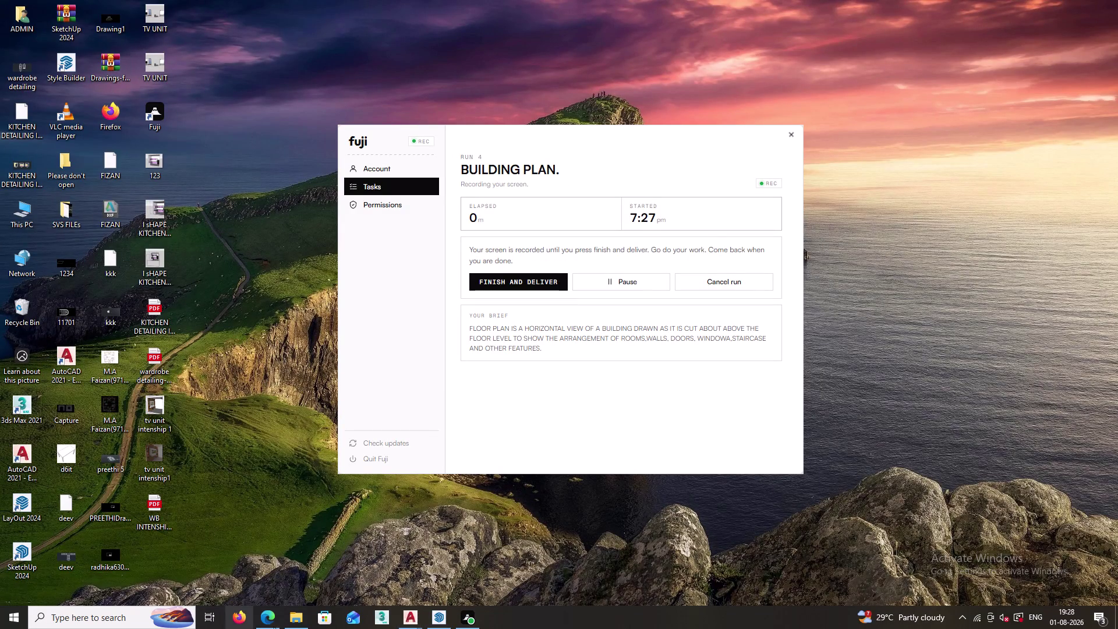
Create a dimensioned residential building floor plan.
Dismiss the Fuji recording panel and bring AutoCAD to the front.
click(409, 618)
Close wardrobe detailing and WB INTENSHIP from their taskbar thumbnails, discarding the wardrobe detailing changes.
click(520, 526)
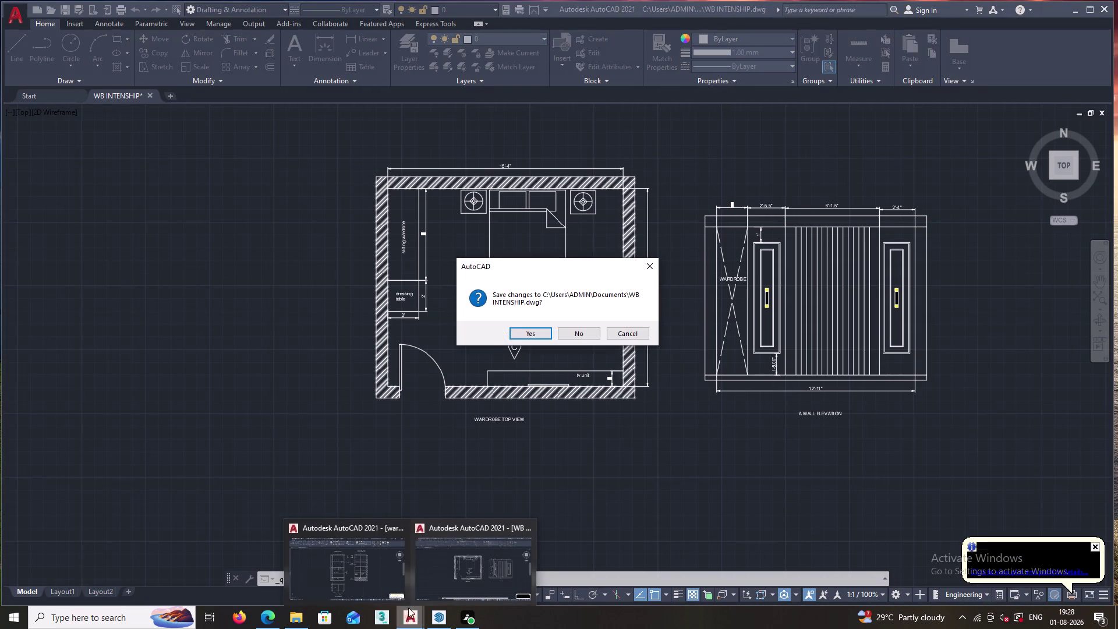
click(402, 527)
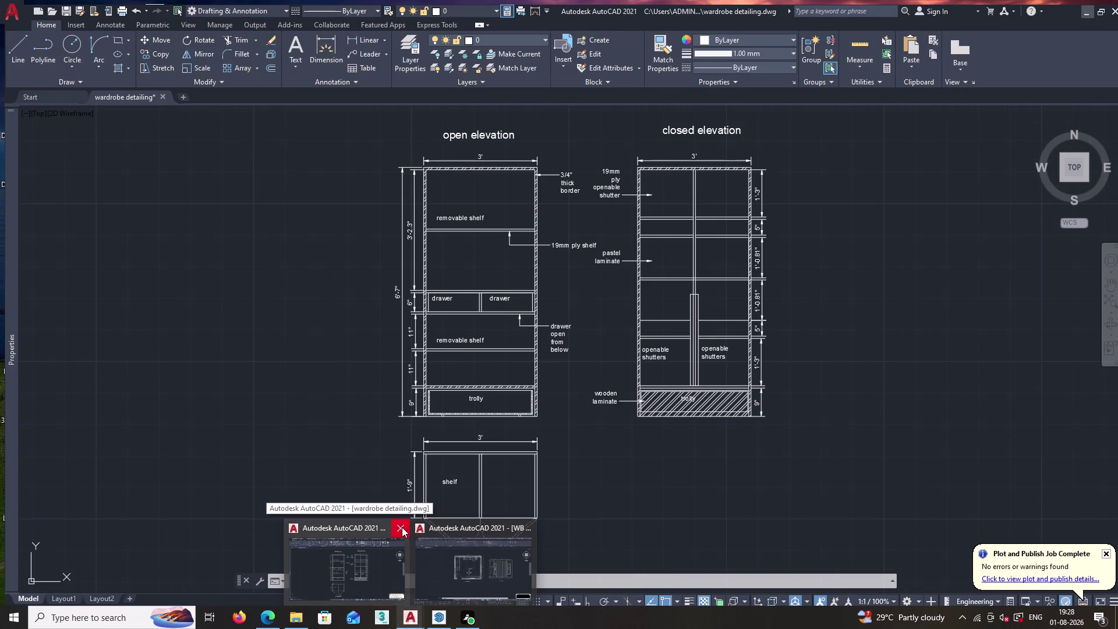
click(399, 530)
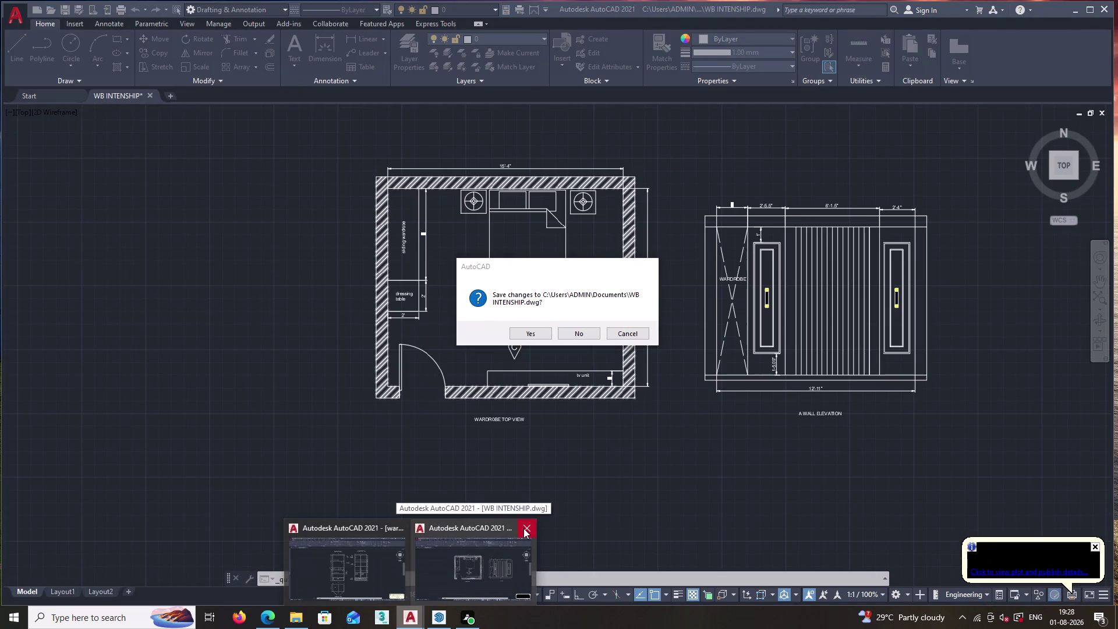
click(523, 529)
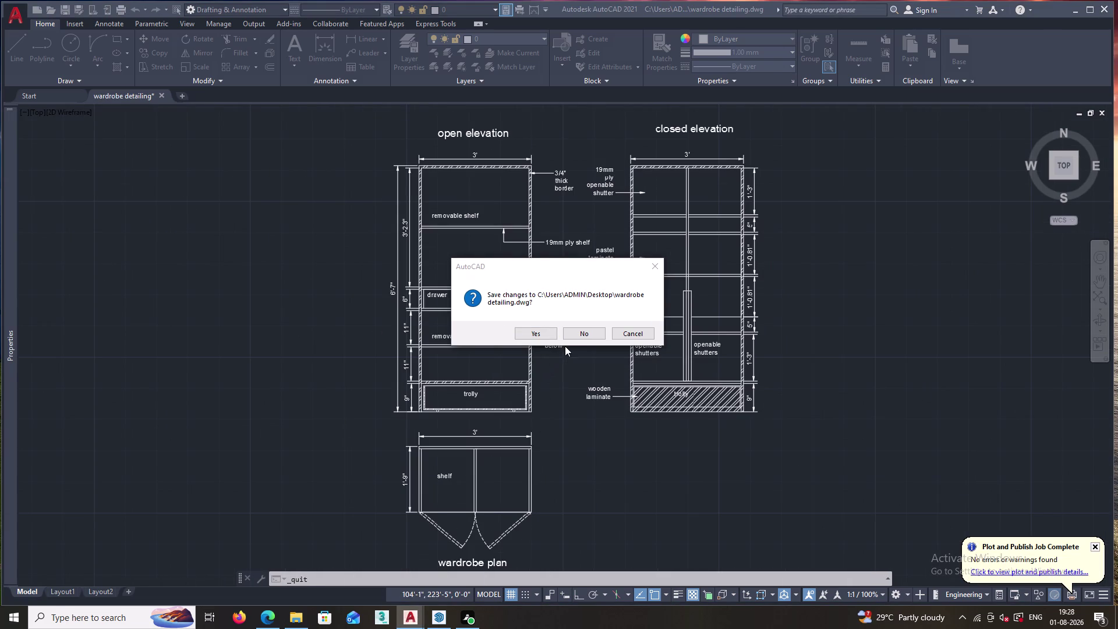
triple_click(539, 333)
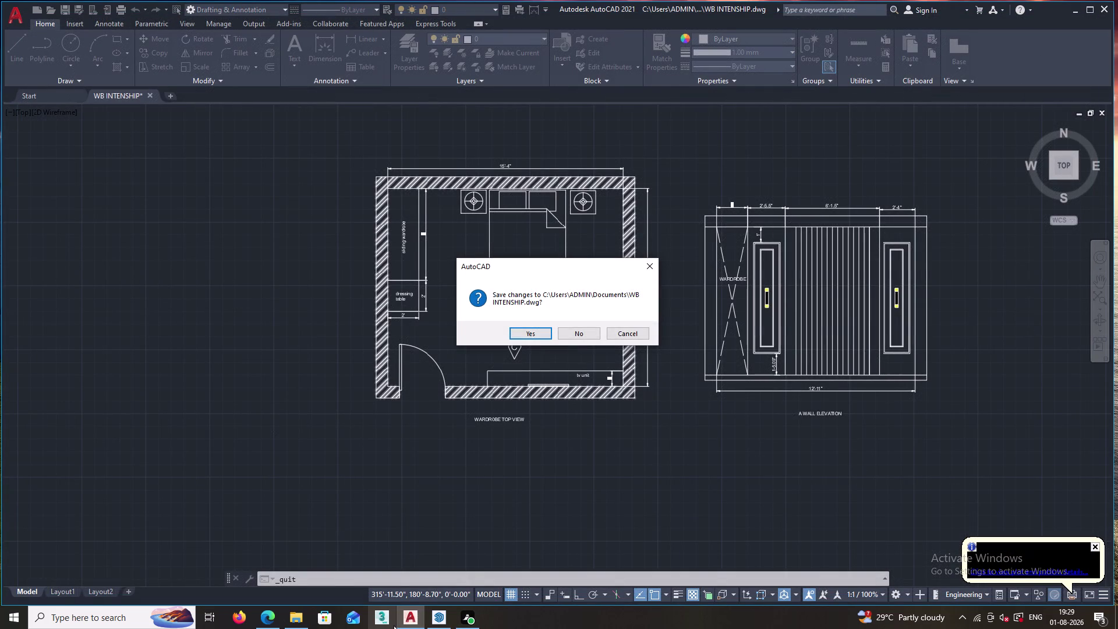
Return to the WB INTENSHIP save prompt and choose Yes to save WB INTENSHIP.dwg.
click(410, 612)
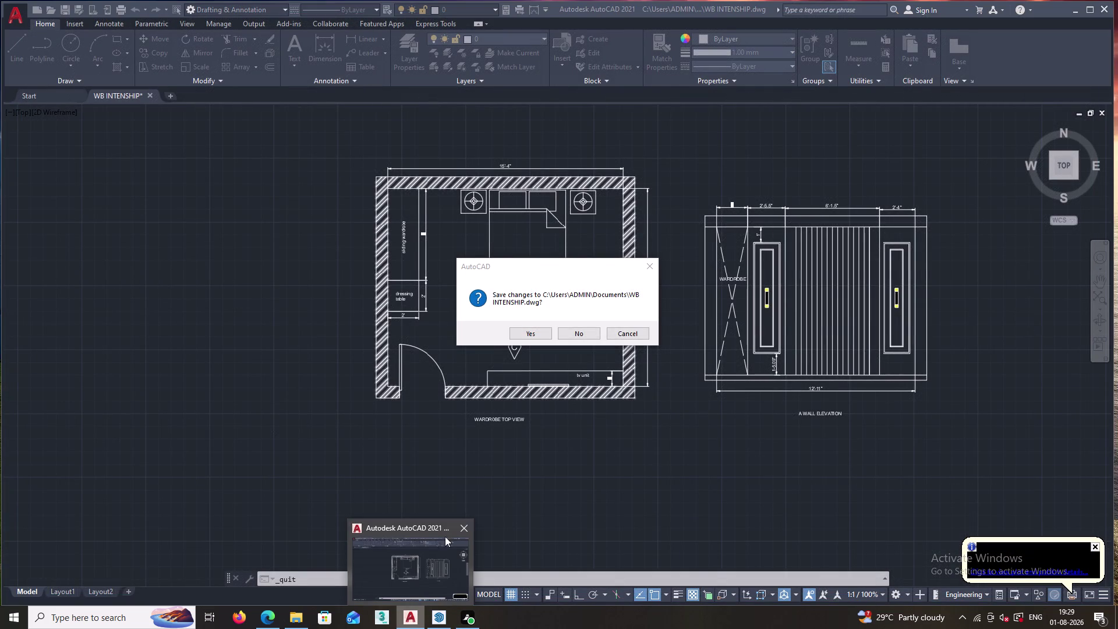
click(460, 525)
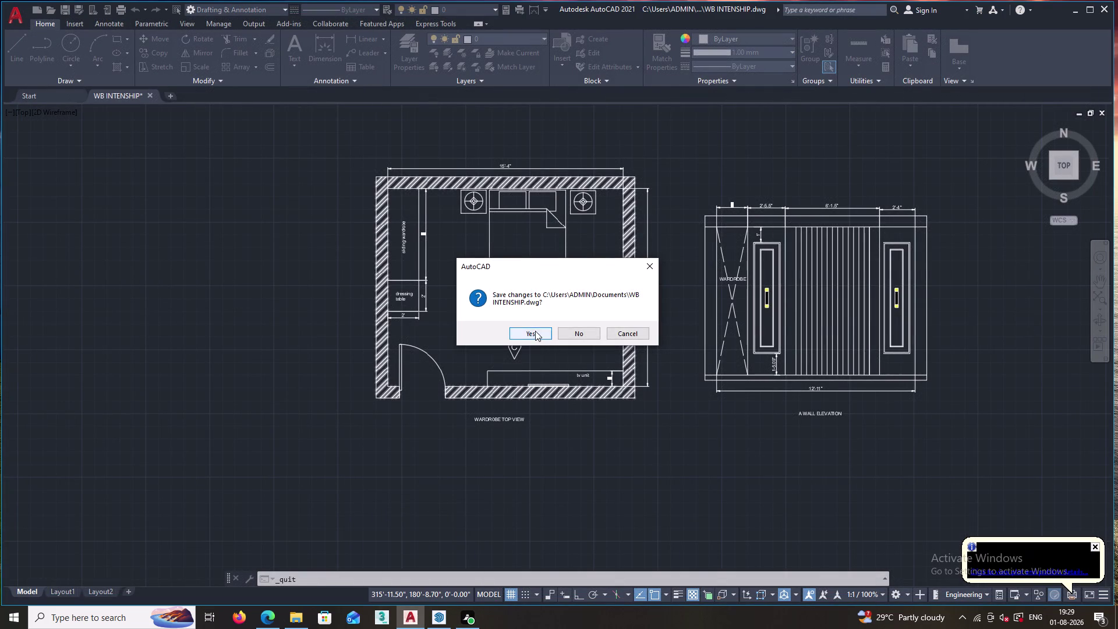
click(534, 329)
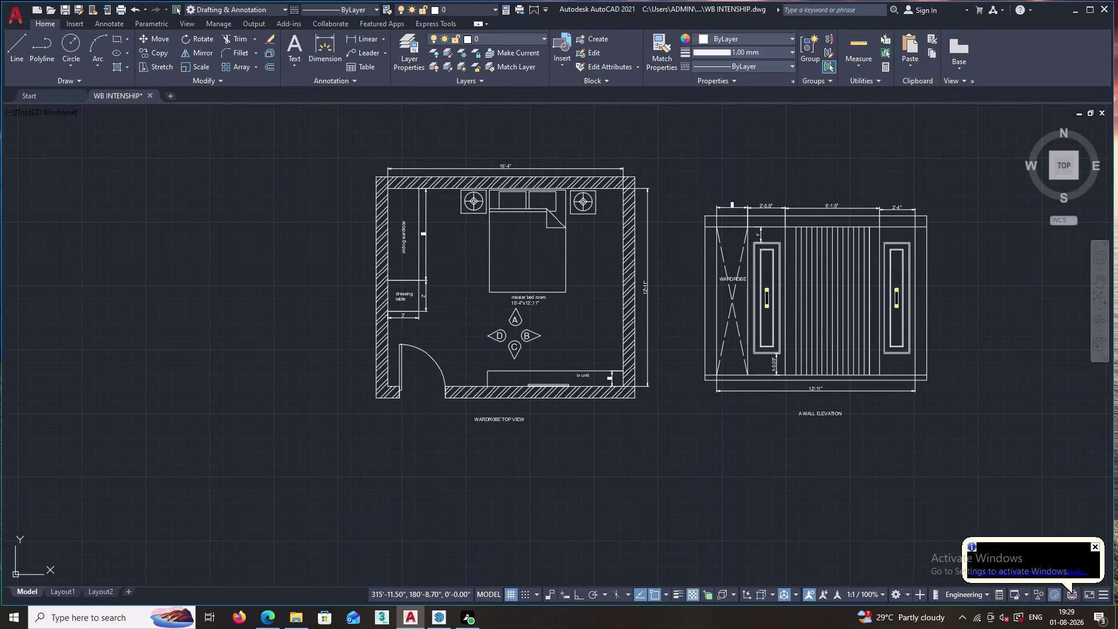